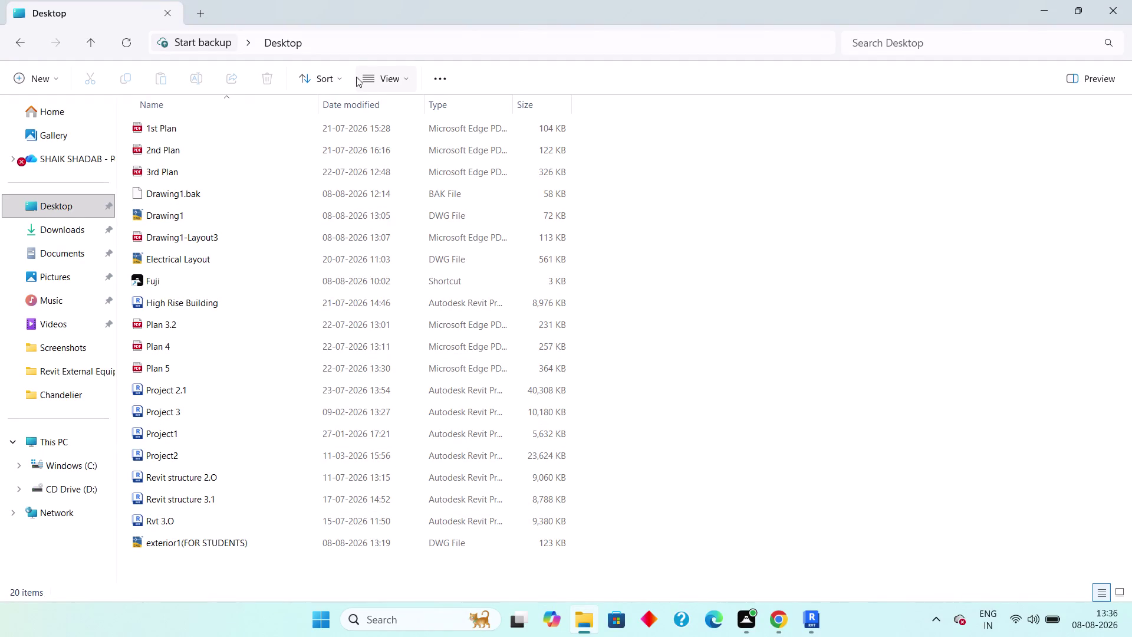
Uncheck Hidden items under View > Show so the Desktop folder hides hidden files.
click(434, 76)
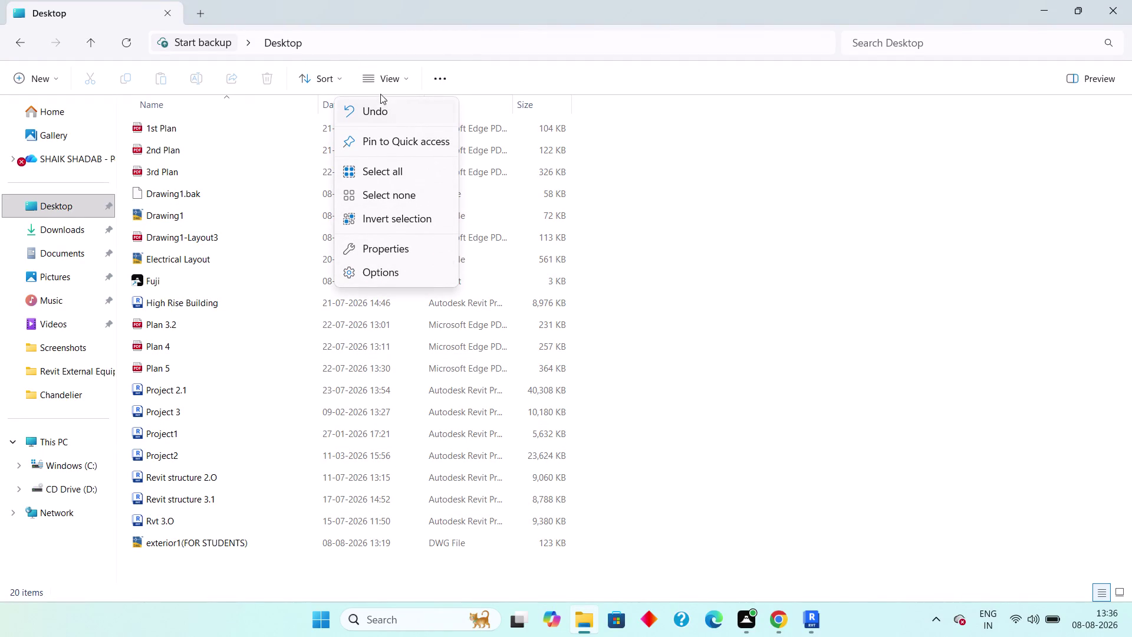
click(388, 80)
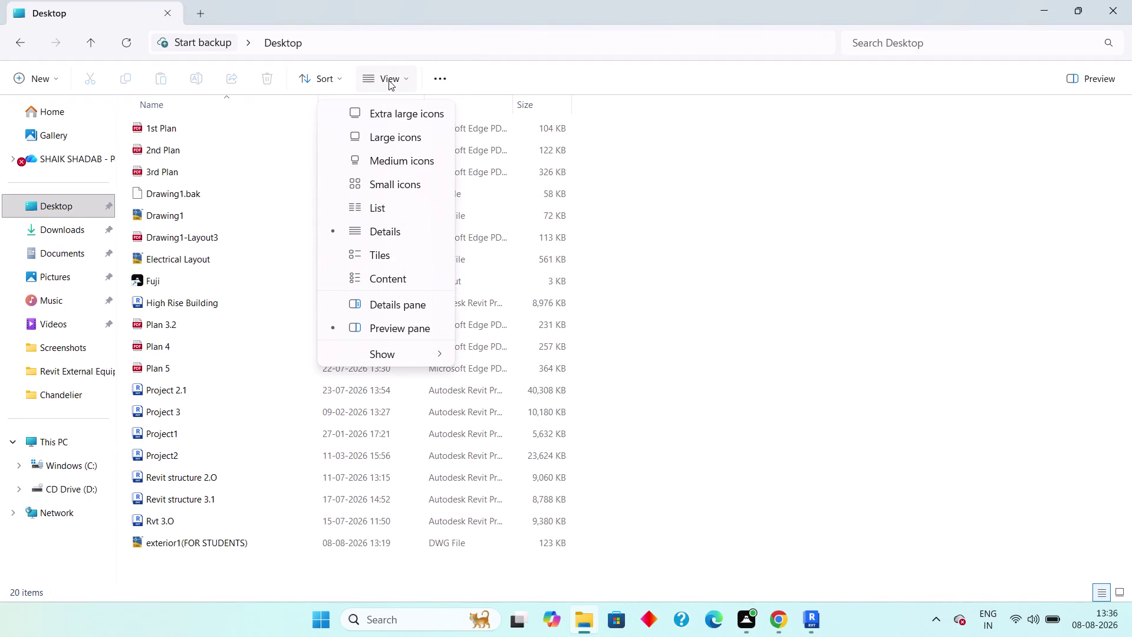
click(415, 359)
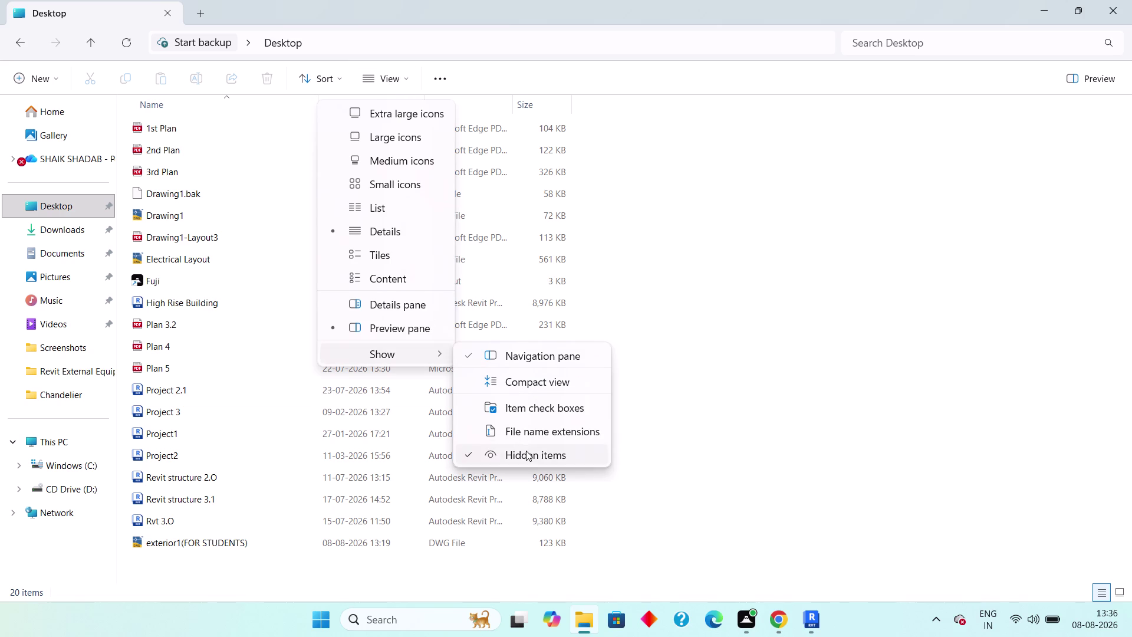
click(525, 451)
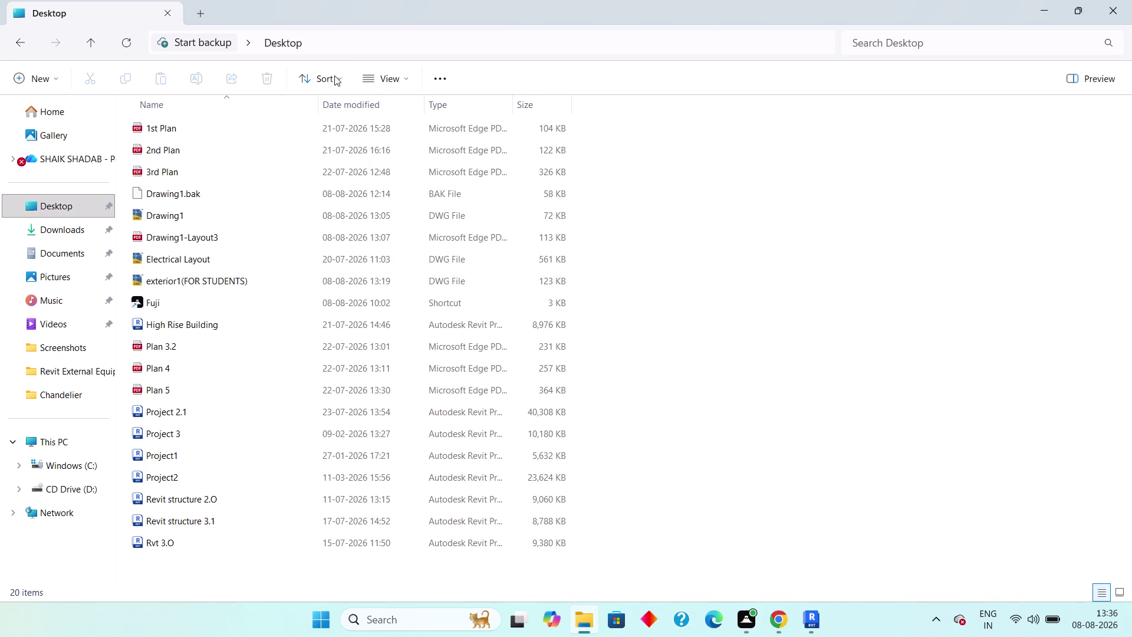
Re-enable Hidden items under View > Show and scroll through the Desktop folder's contents.
click(397, 80)
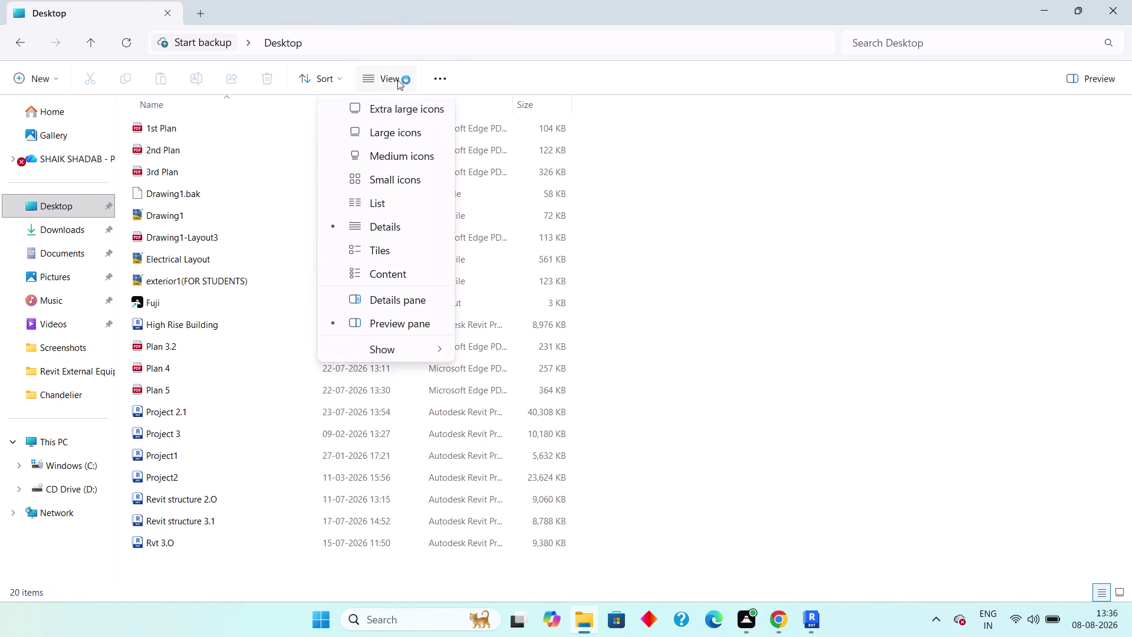
click(392, 353)
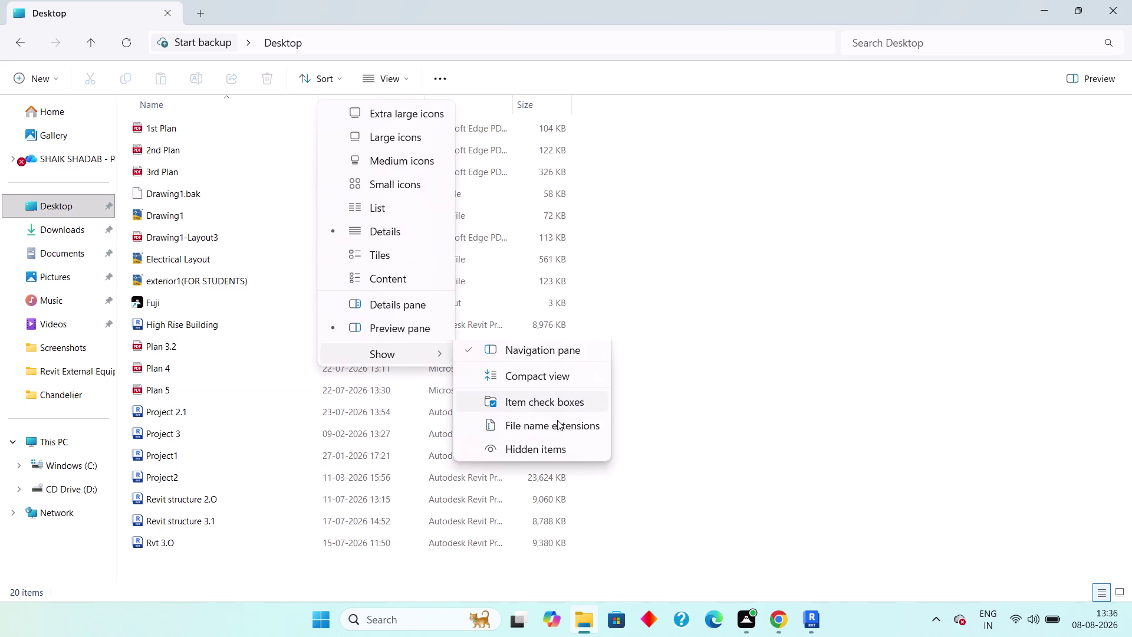
click(562, 451)
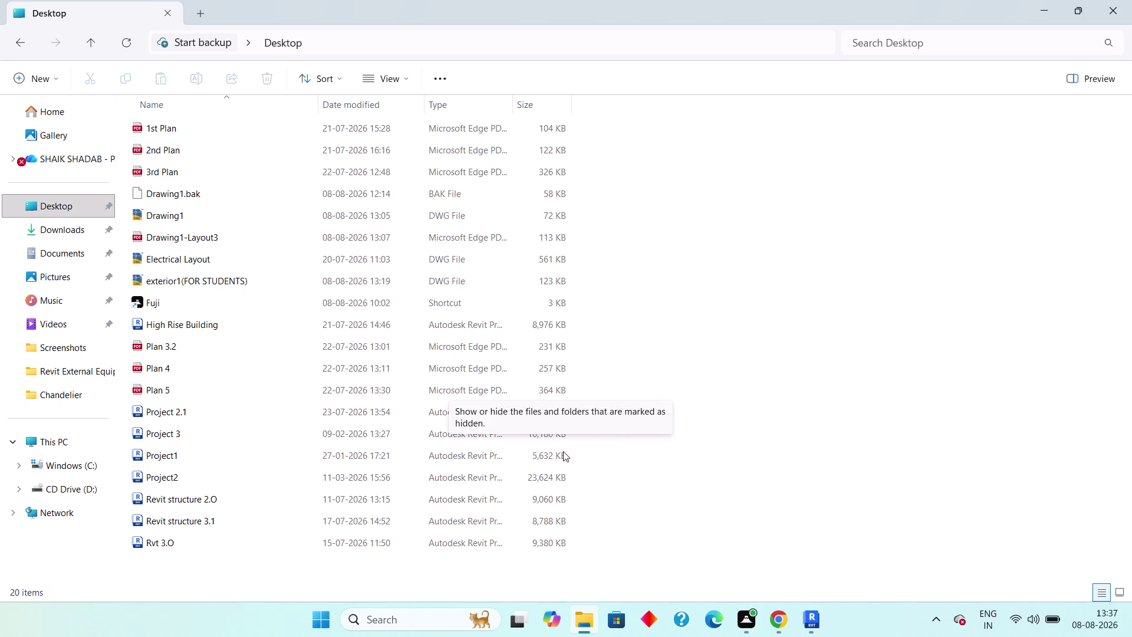
scroll(down, 3)
scroll(up, 3)
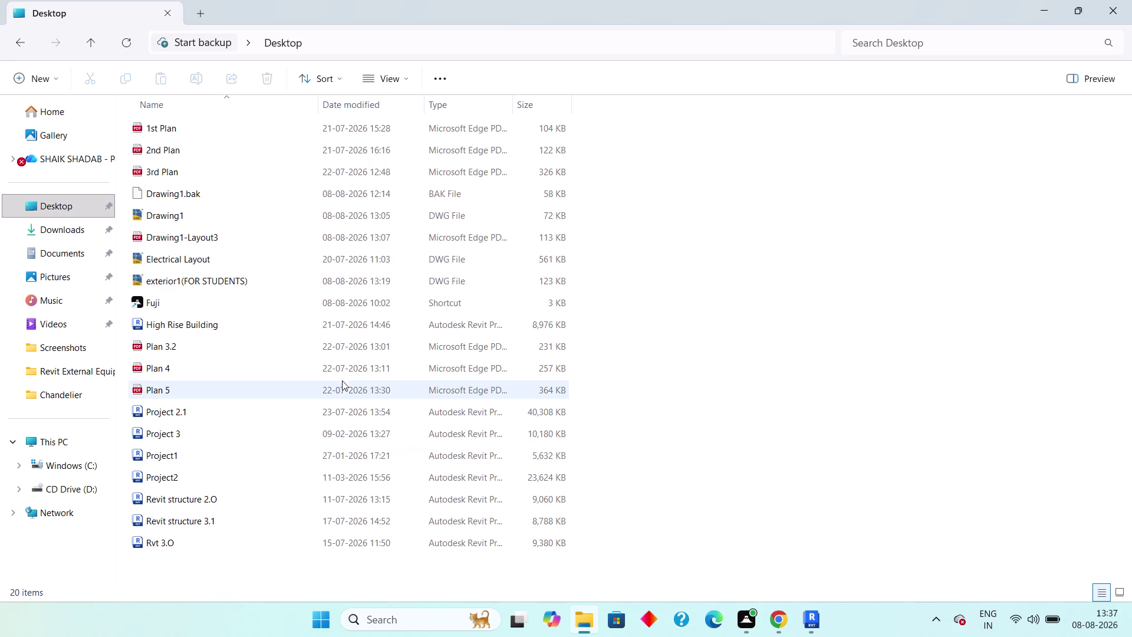
scroll(up, 3)
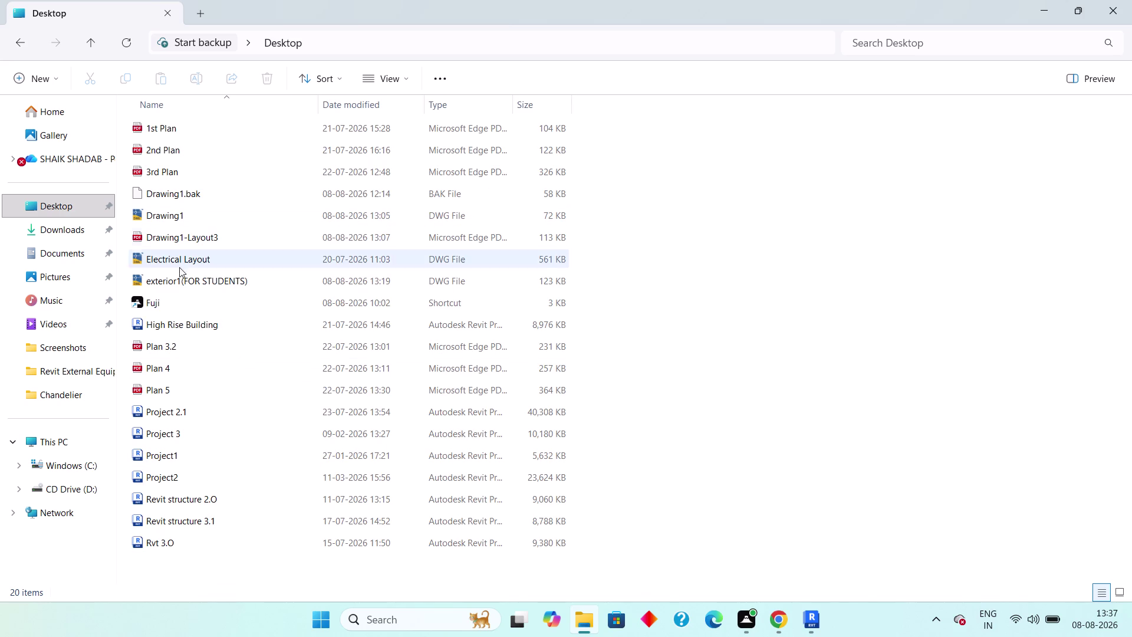